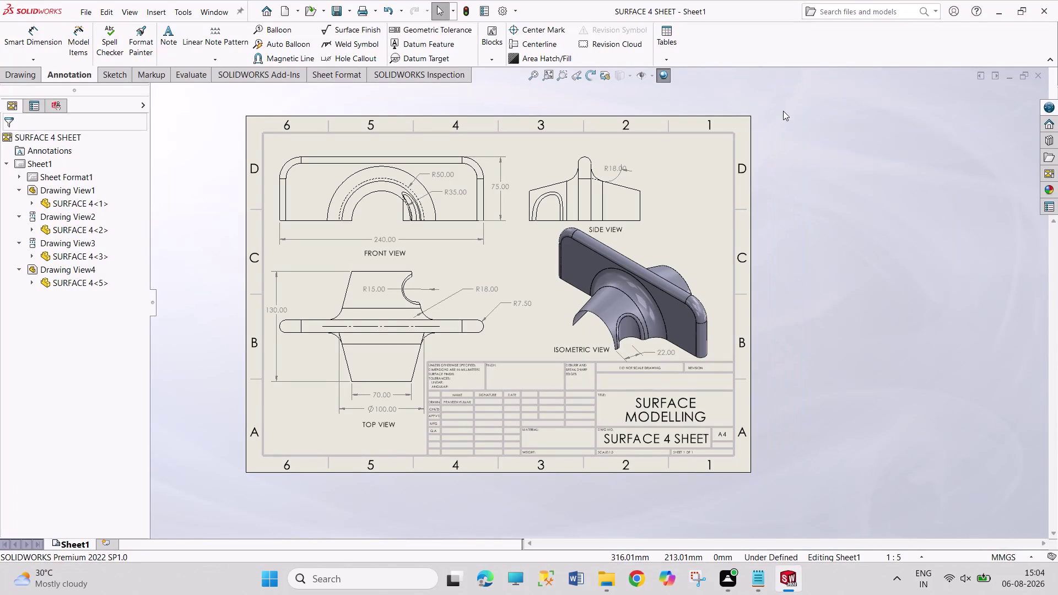
Drag repeatedly over the right-hand area of the sheet, then cancel with Escape.
drag(783, 111, 864, 456)
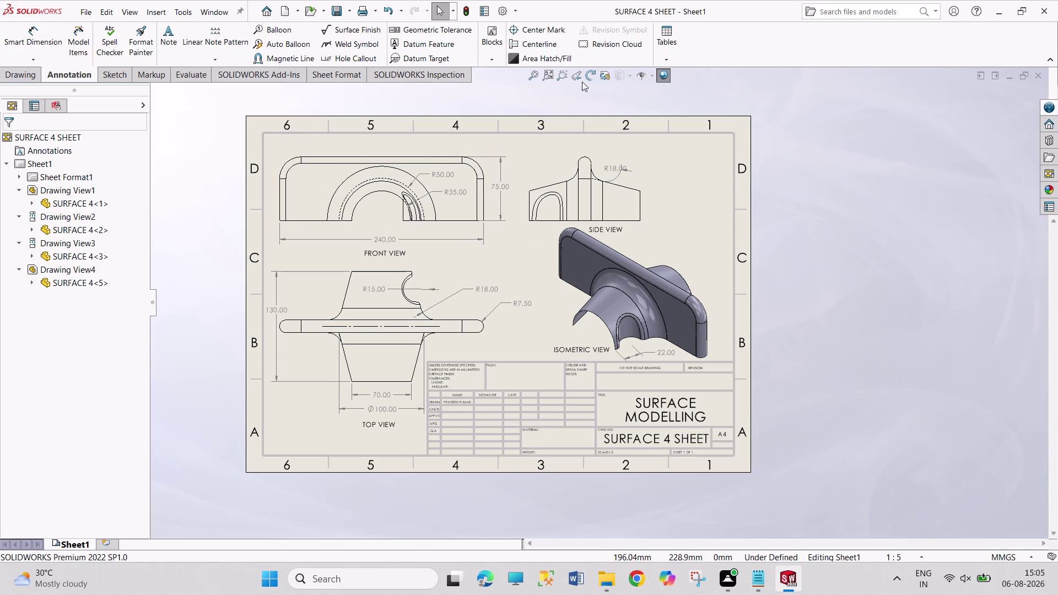
drag(769, 94, 767, 173)
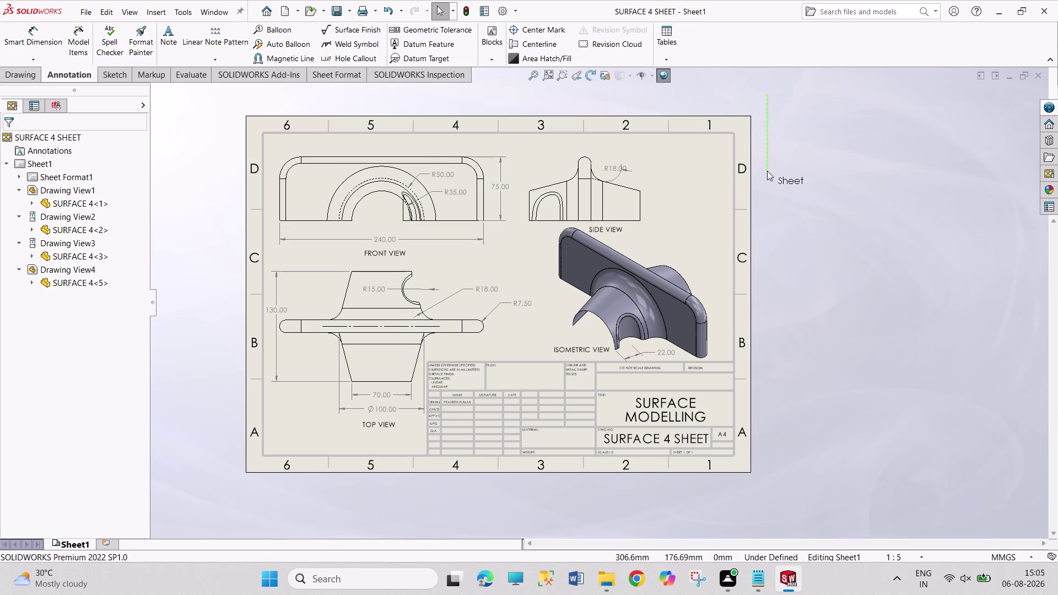
drag(767, 173, 767, 172)
drag(773, 77, 798, 177)
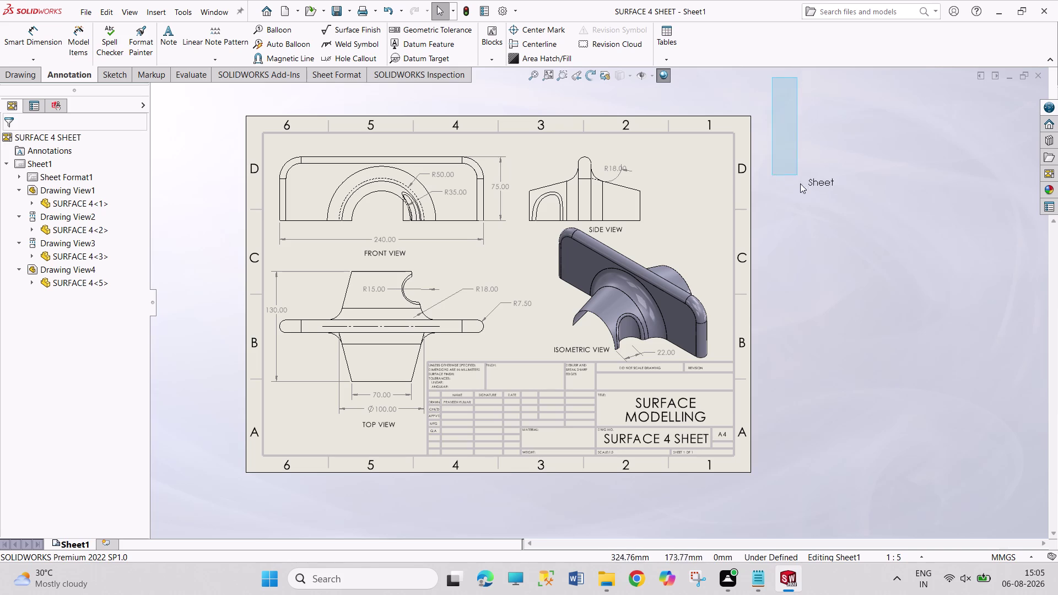
drag(798, 177, 805, 196)
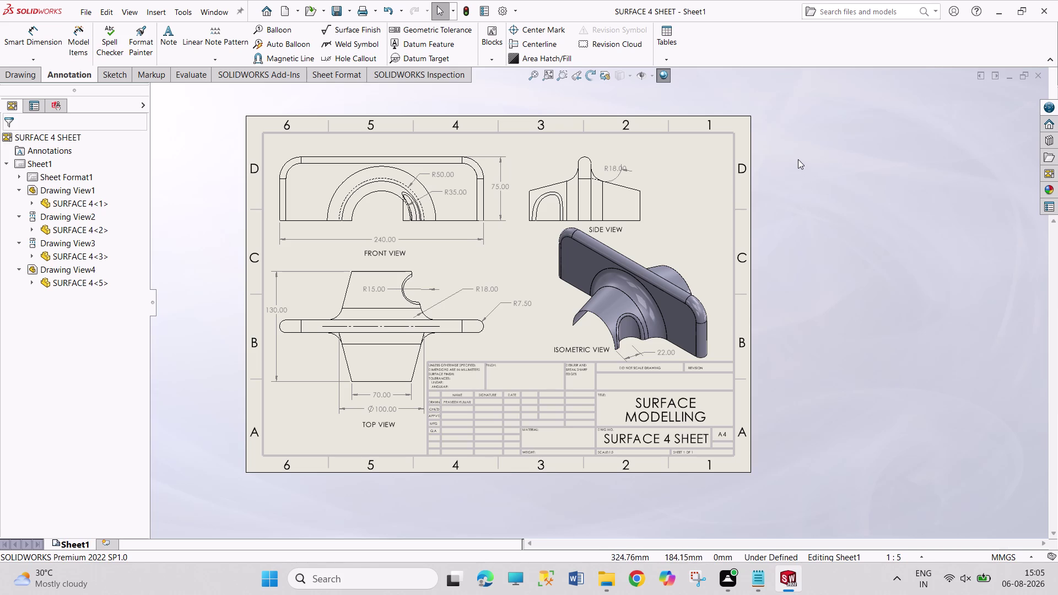
drag(798, 159, 826, 230)
drag(755, 94, 817, 433)
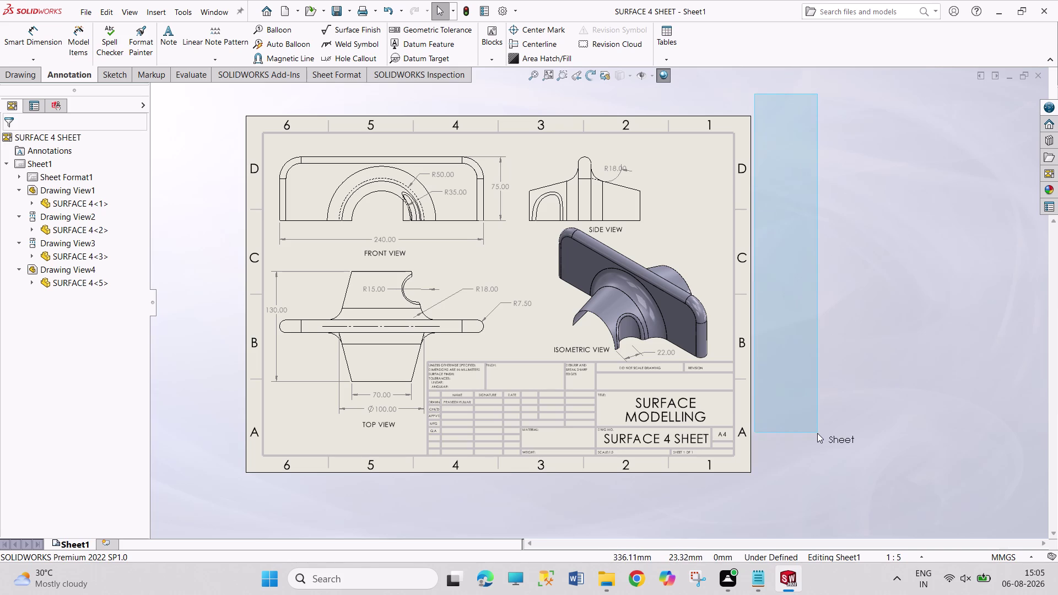
drag(817, 433, 808, 487)
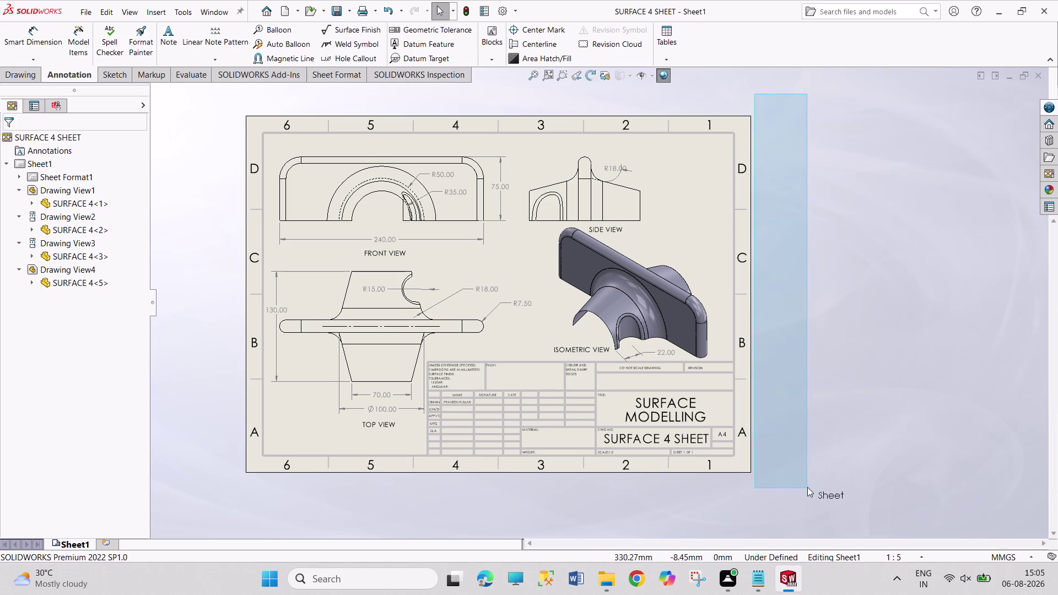
drag(807, 487, 778, 64)
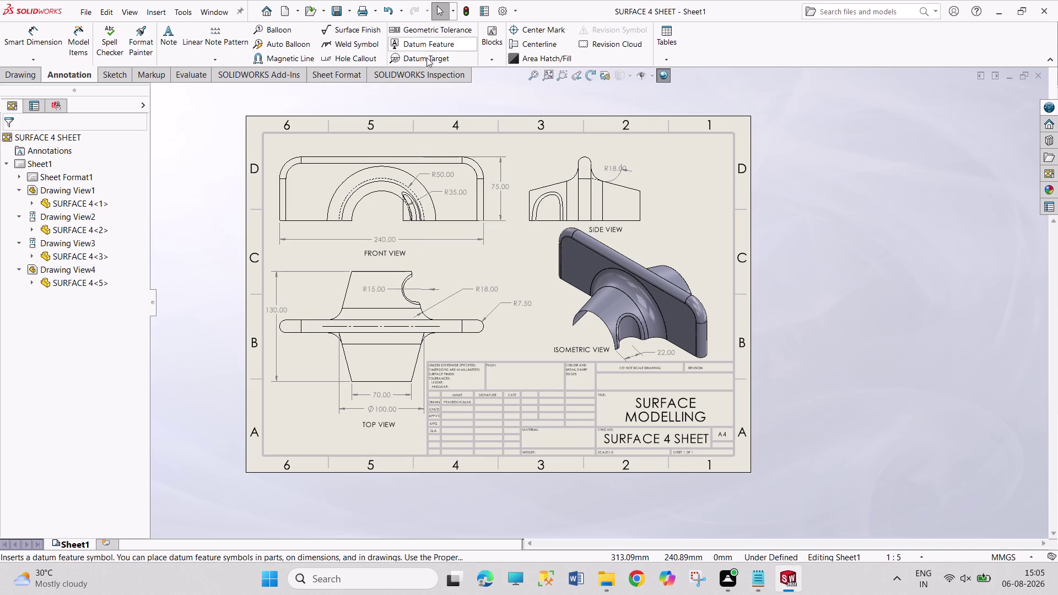
drag(761, 104, 762, 108)
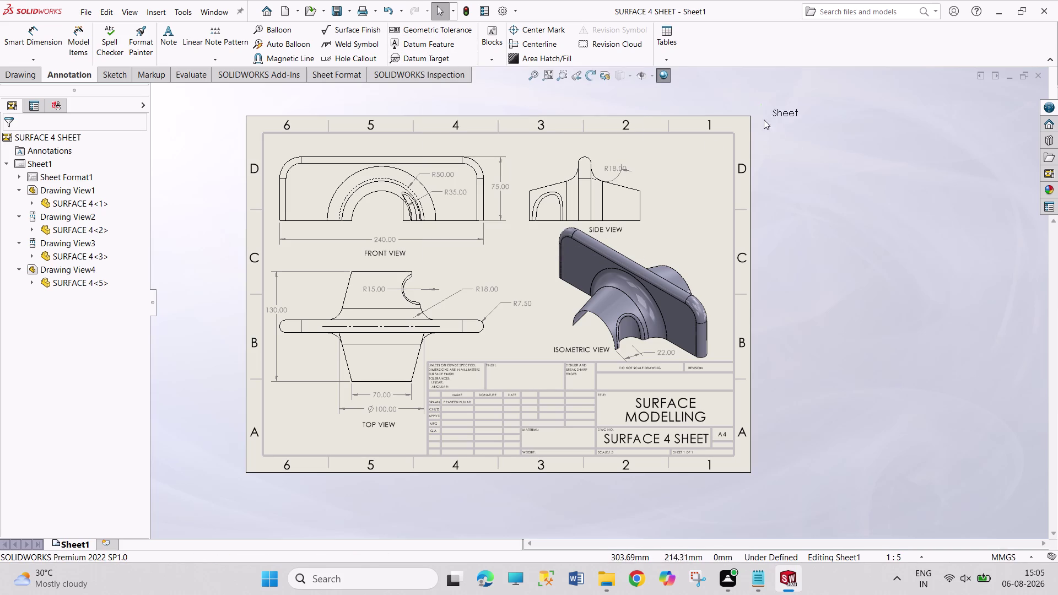
drag(762, 109, 826, 492)
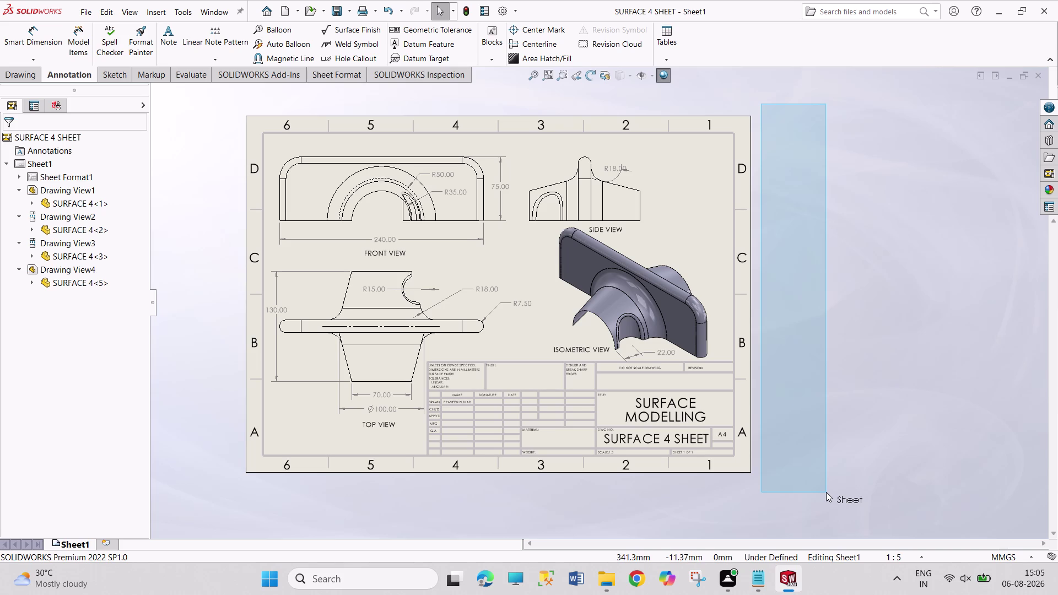
drag(826, 493, 826, 491)
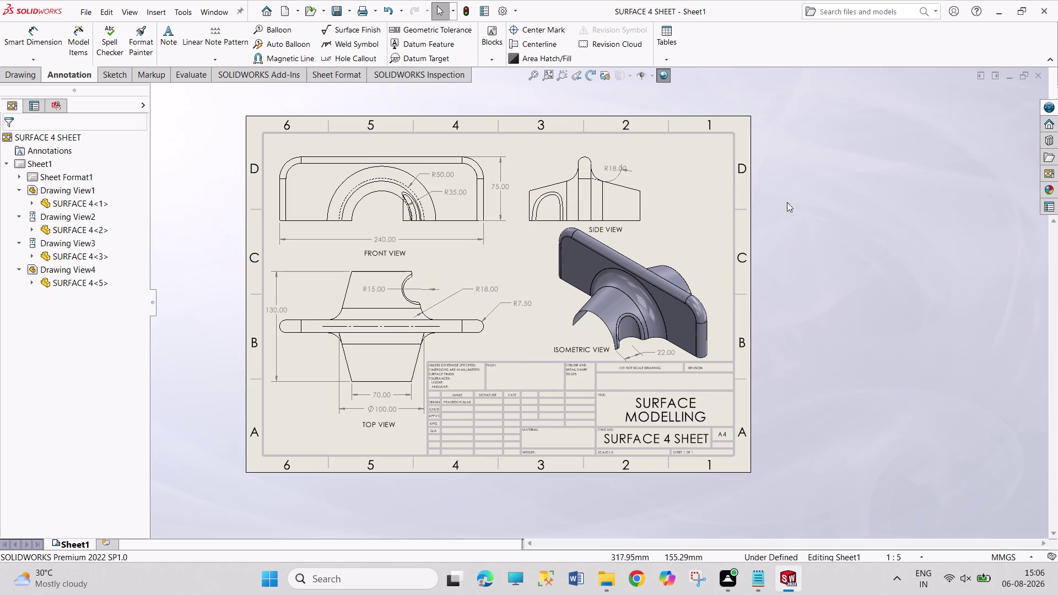
drag(774, 144, 855, 324)
right_drag(823, 200, 853, 290)
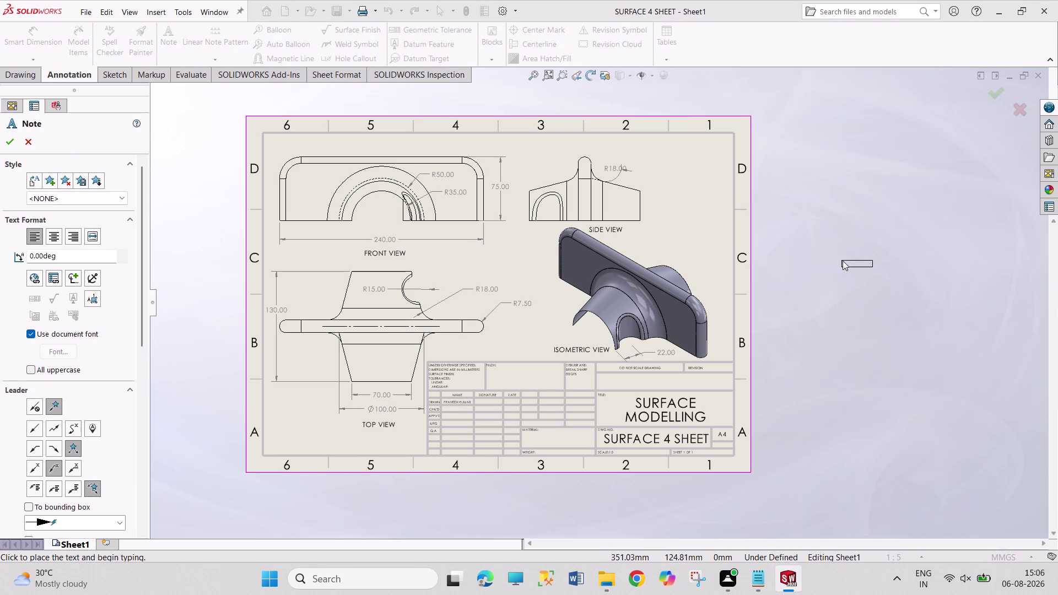
key(Escape)
key(Escape)
key(Escape)
key(Escape)
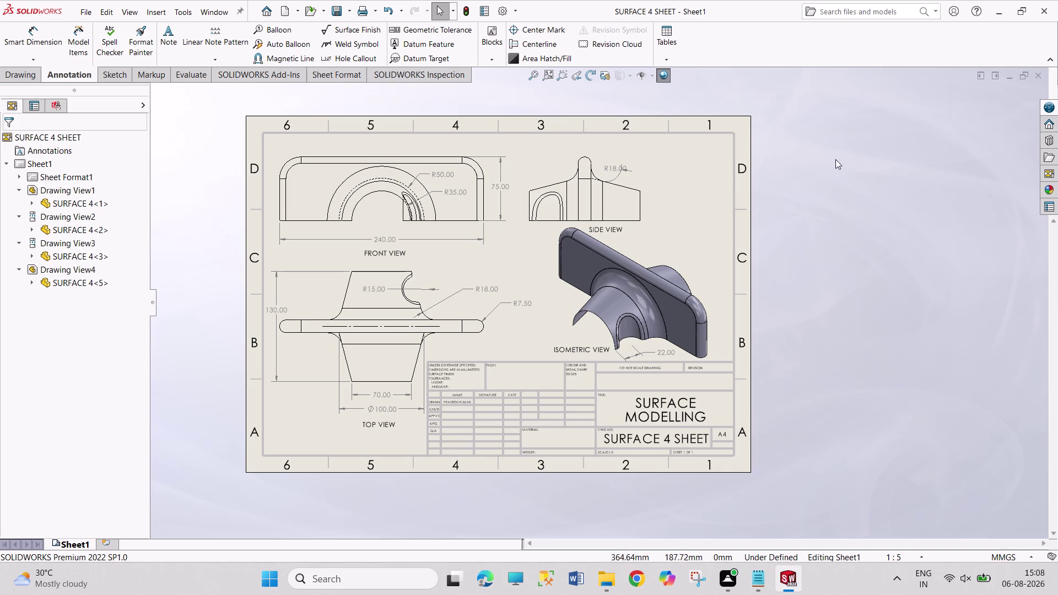
Make a series of drags across the right-centre region of the sheet.
drag(819, 127, 842, 239)
drag(830, 134, 847, 231)
drag(836, 186, 863, 270)
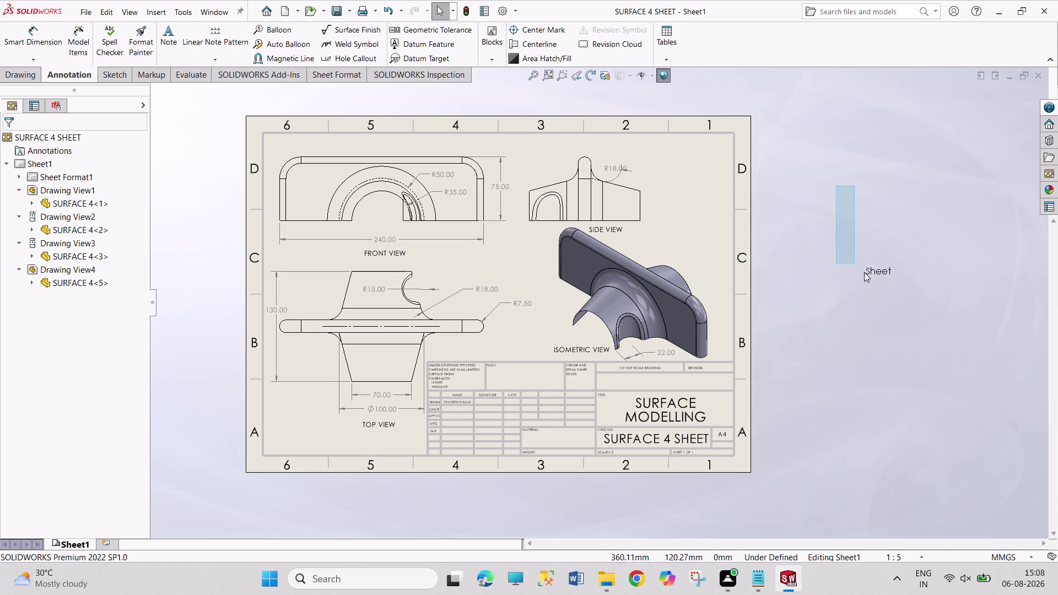
drag(863, 270, 862, 262)
drag(820, 208, 855, 263)
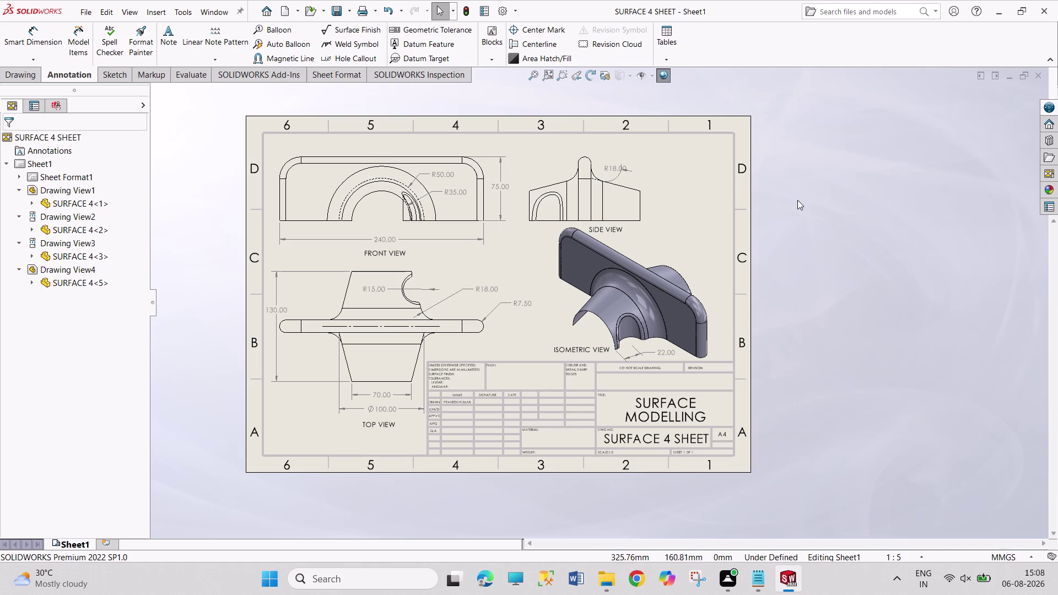
drag(800, 100, 844, 264)
drag(835, 233, 835, 271)
drag(835, 271, 835, 272)
drag(805, 191, 850, 255)
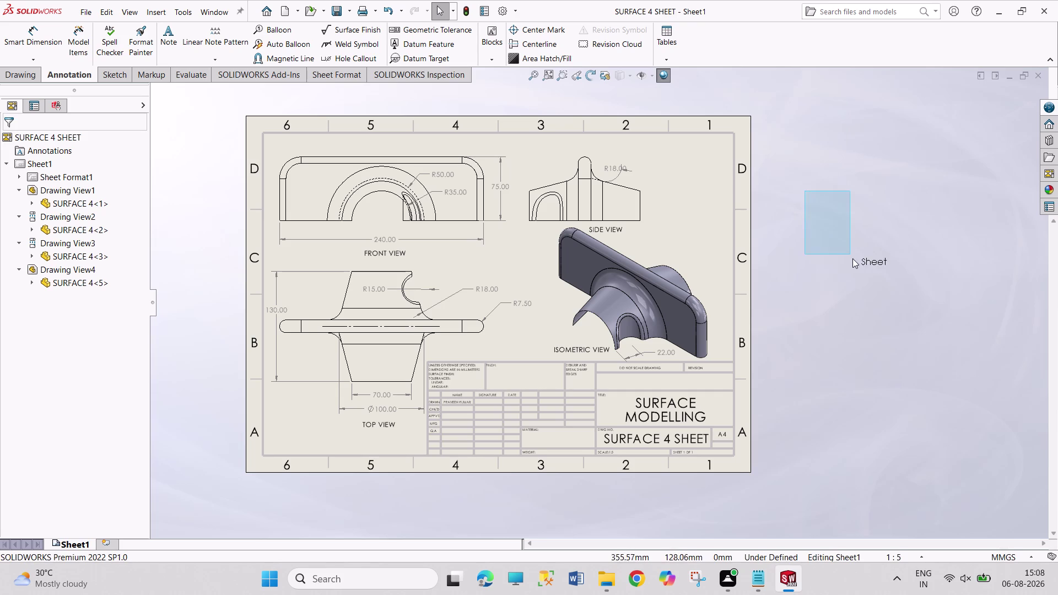
drag(850, 255, 851, 271)
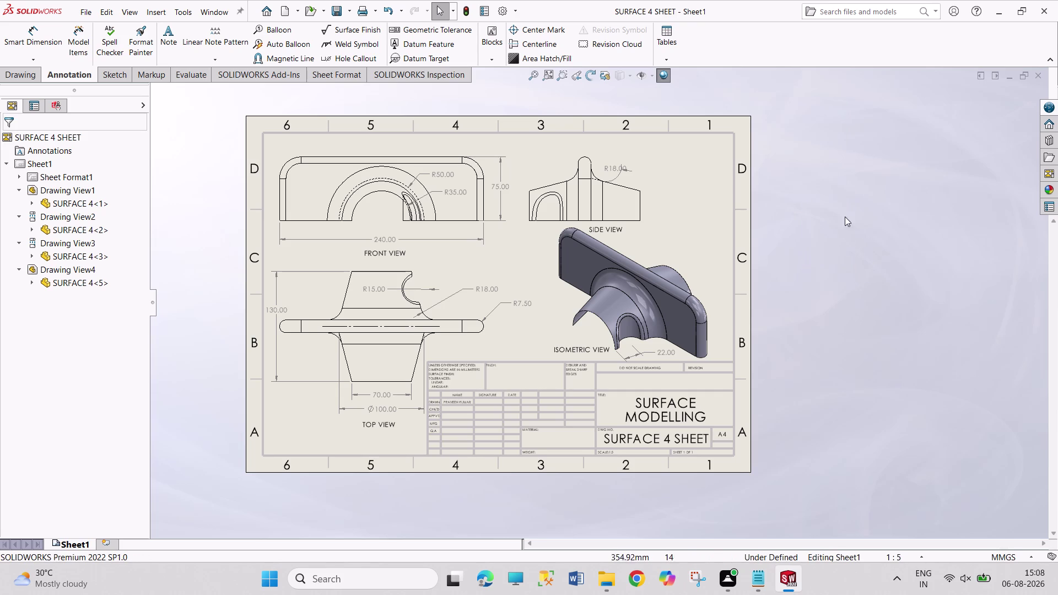
drag(845, 94, 898, 348)
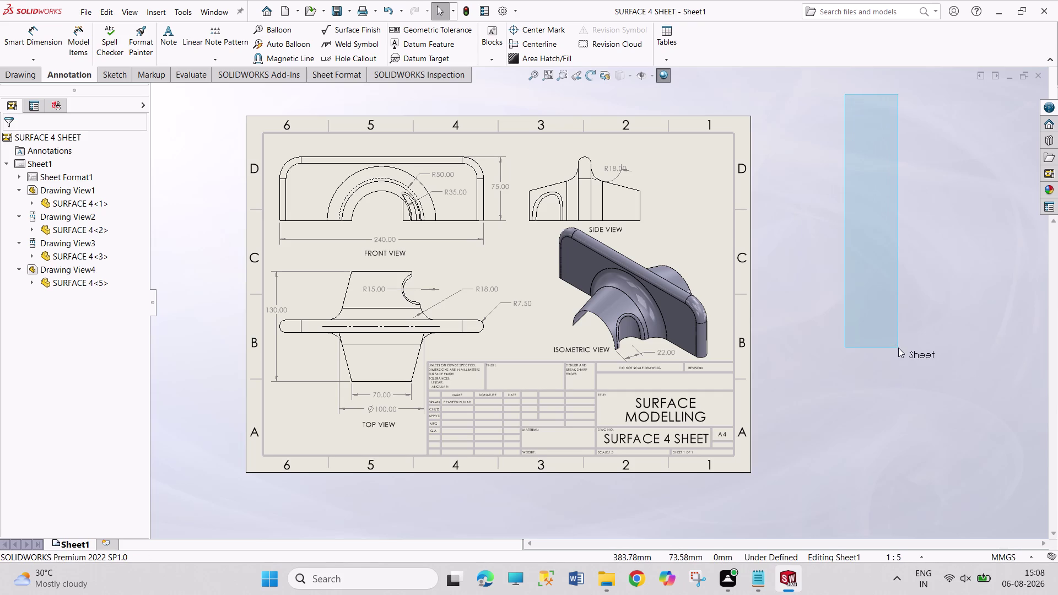
drag(898, 347, 898, 344)
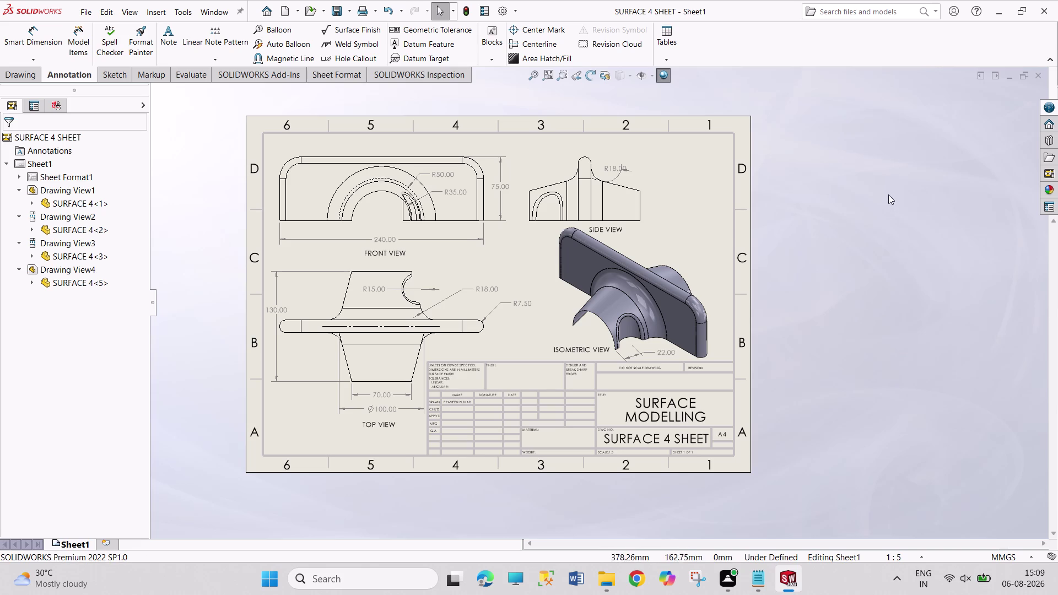
drag(817, 113, 799, 371)
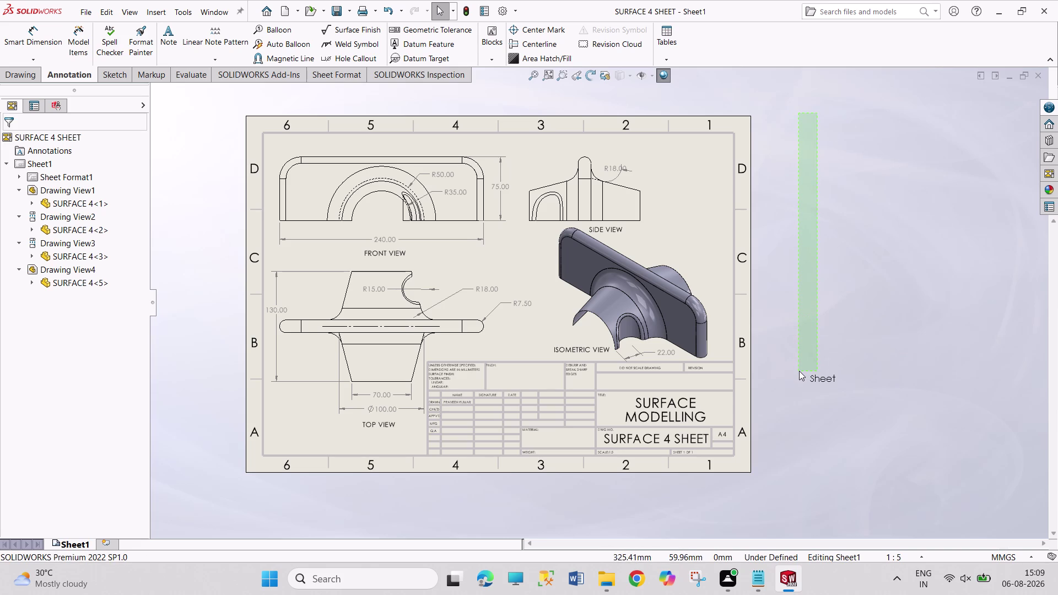
drag(799, 371, 837, 362)
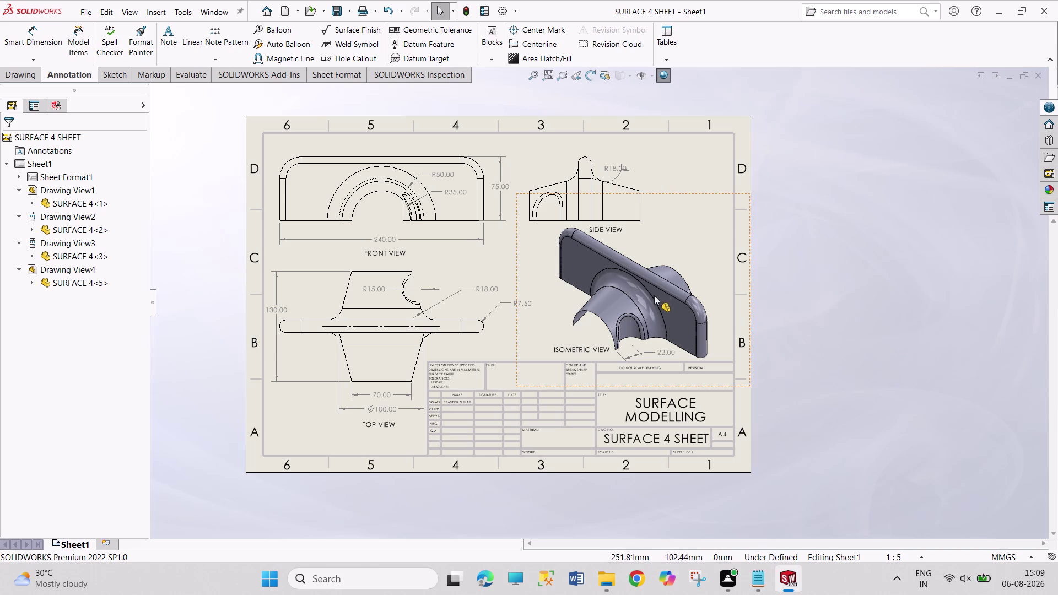
drag(776, 234, 866, 332)
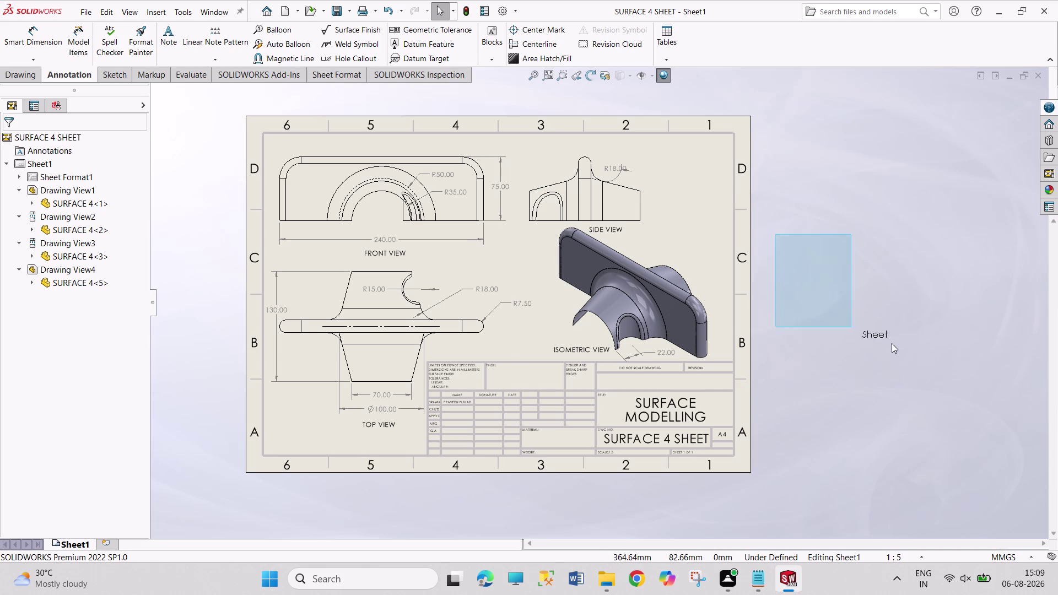
drag(866, 332, 924, 361)
drag(795, 238, 938, 385)
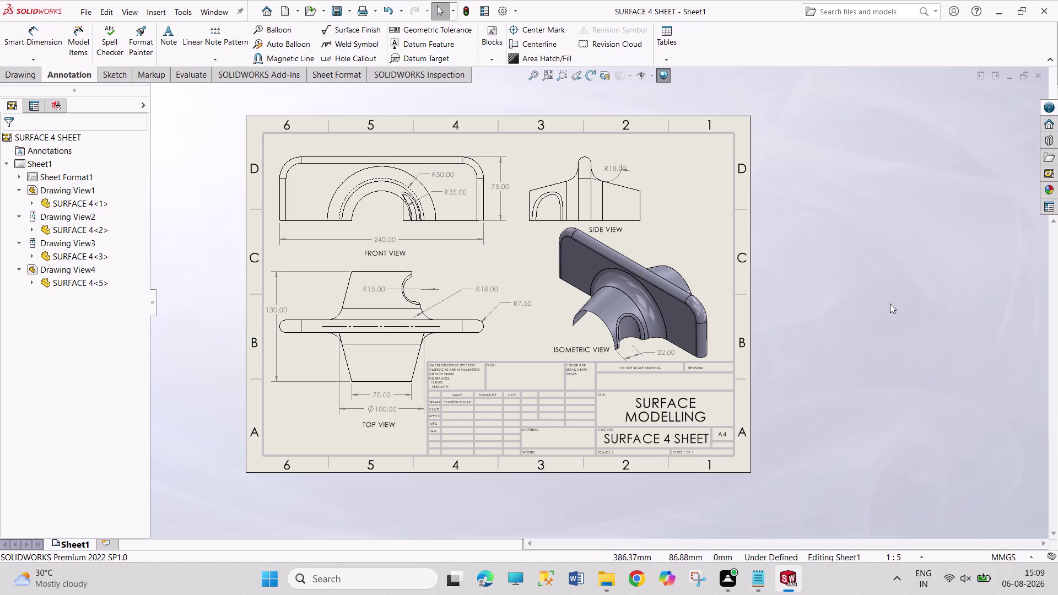
drag(879, 283, 960, 388)
drag(919, 315, 941, 368)
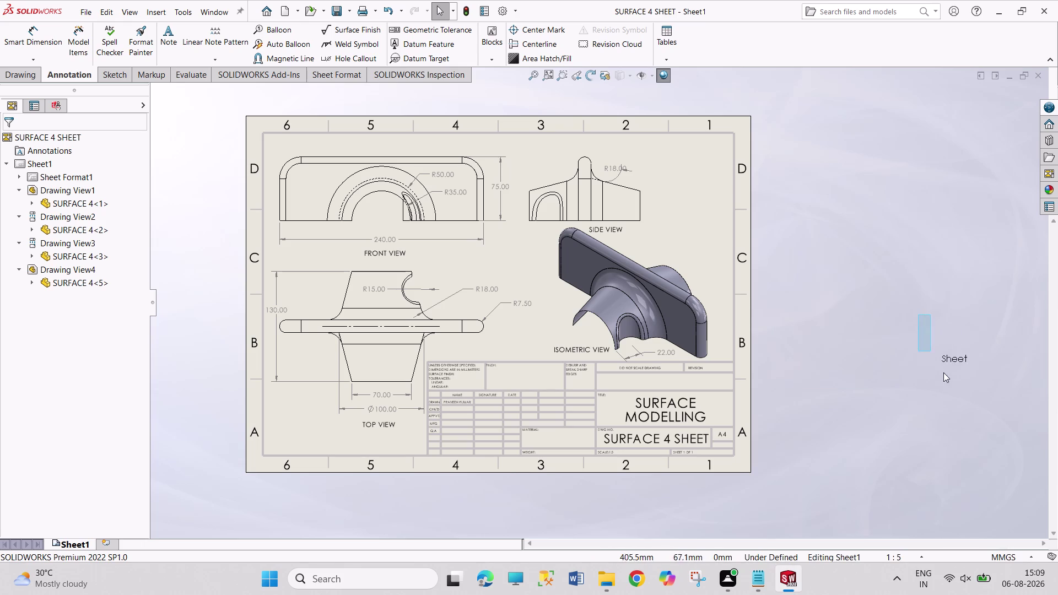
drag(941, 368, 974, 409)
drag(921, 302, 968, 412)
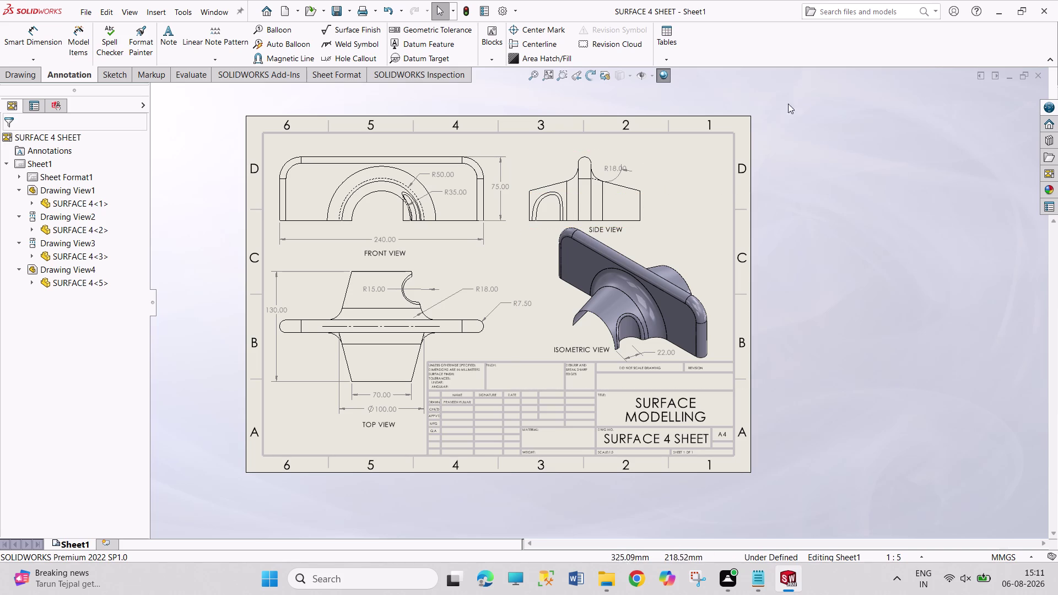
Drag again across the lower right portion of the sheet.
drag(767, 99, 867, 490)
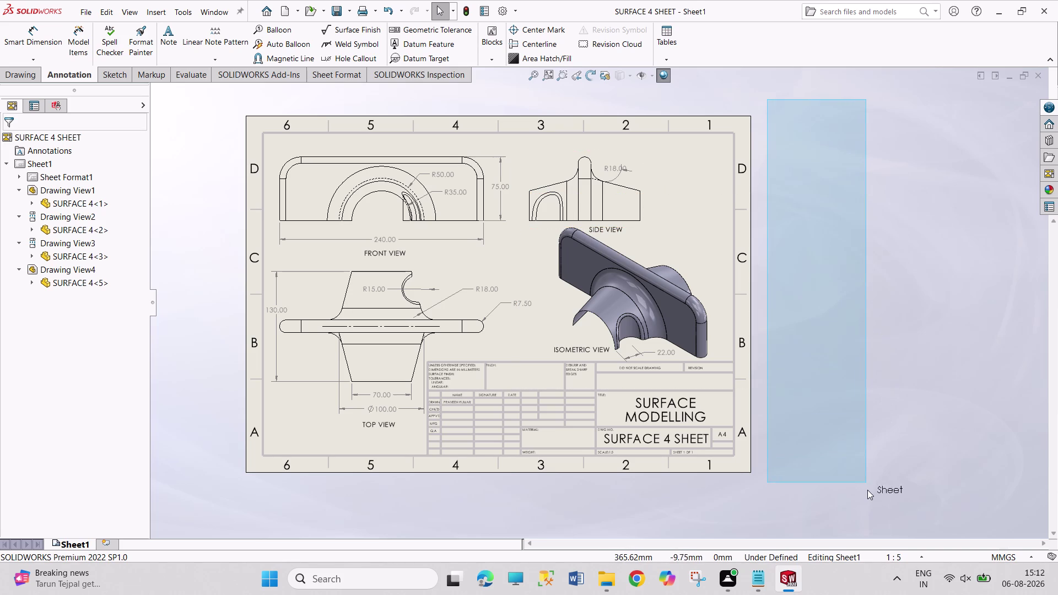
drag(867, 489, 868, 489)
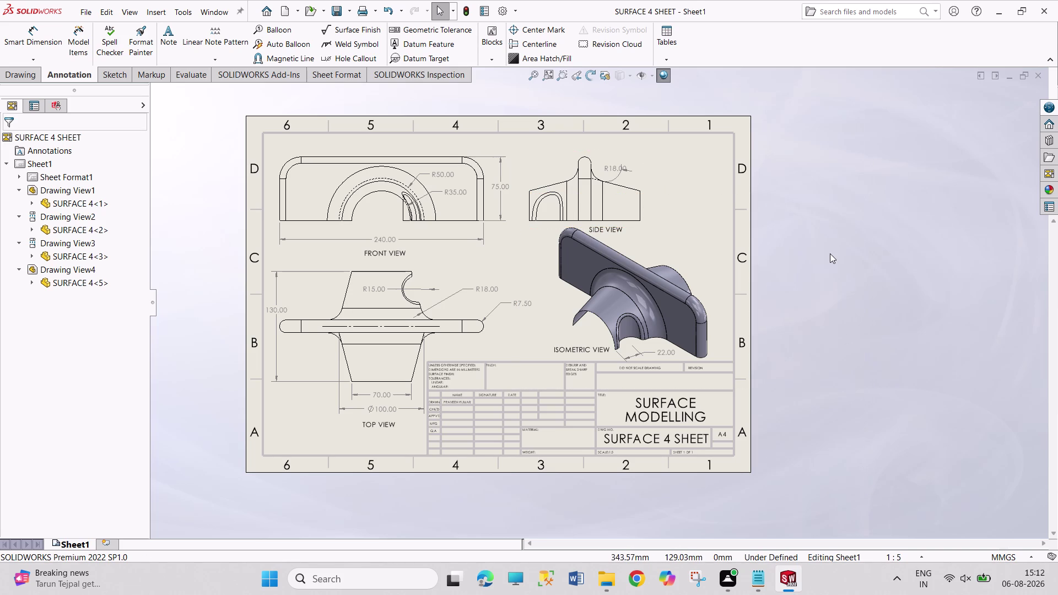
drag(759, 90, 780, 149)
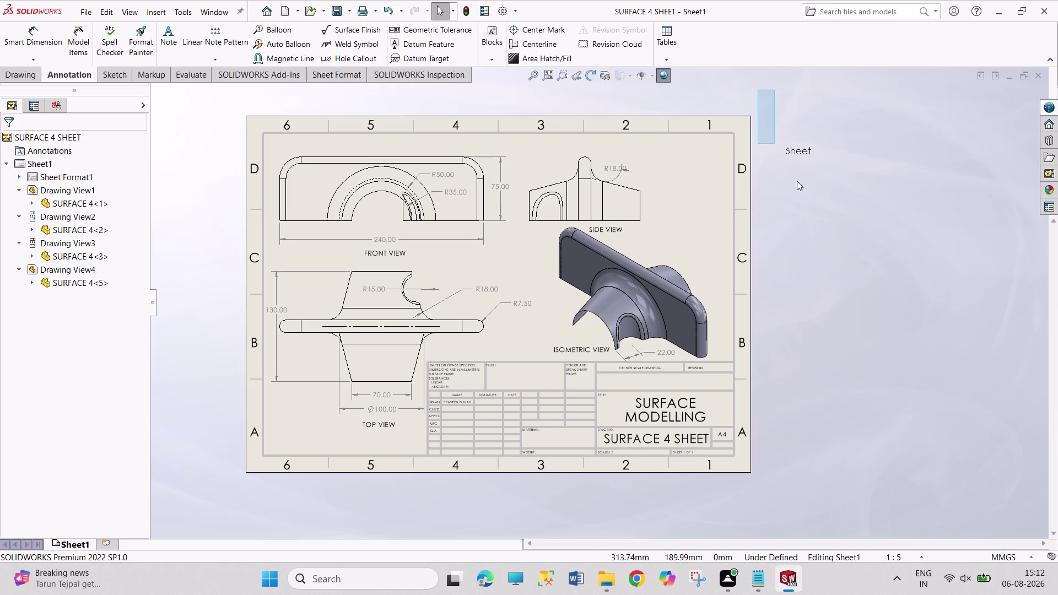
drag(779, 150, 899, 515)
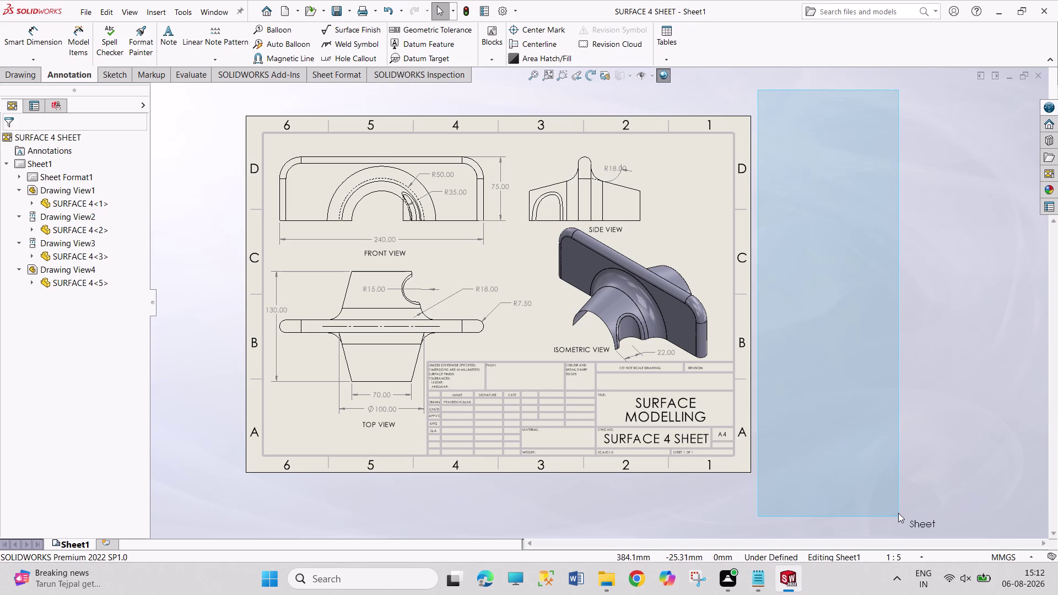
drag(899, 515, 901, 520)
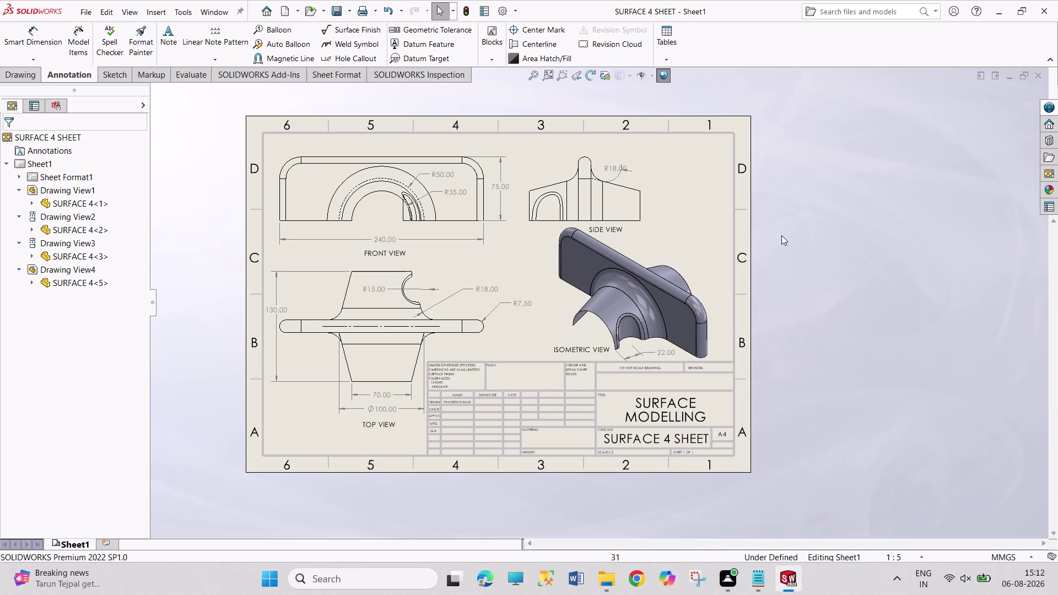
drag(761, 211, 775, 295)
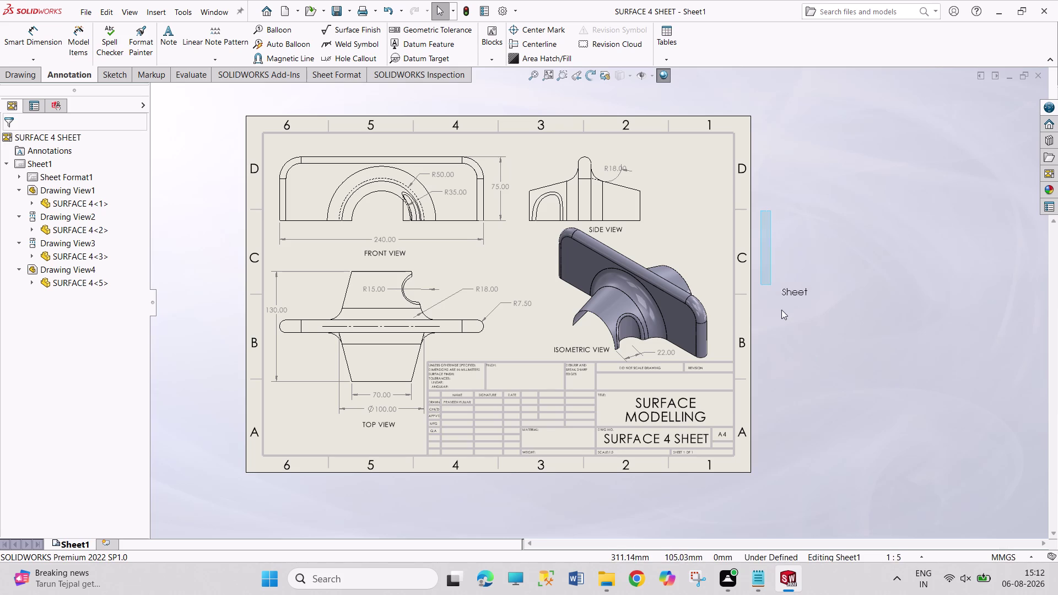
drag(775, 294, 836, 379)
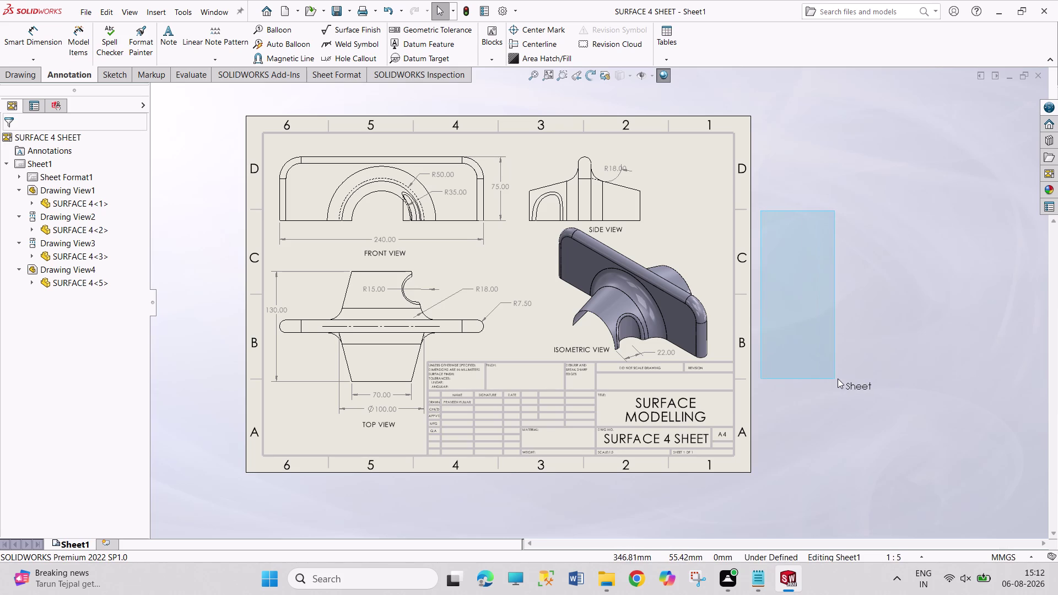
drag(836, 379, 838, 378)
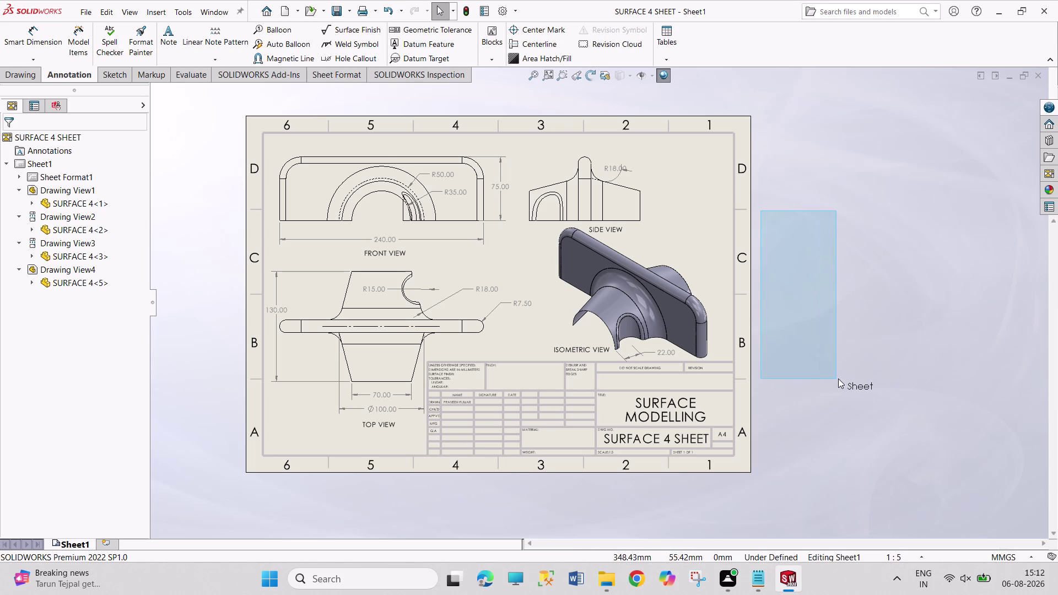
drag(838, 379, 890, 379)
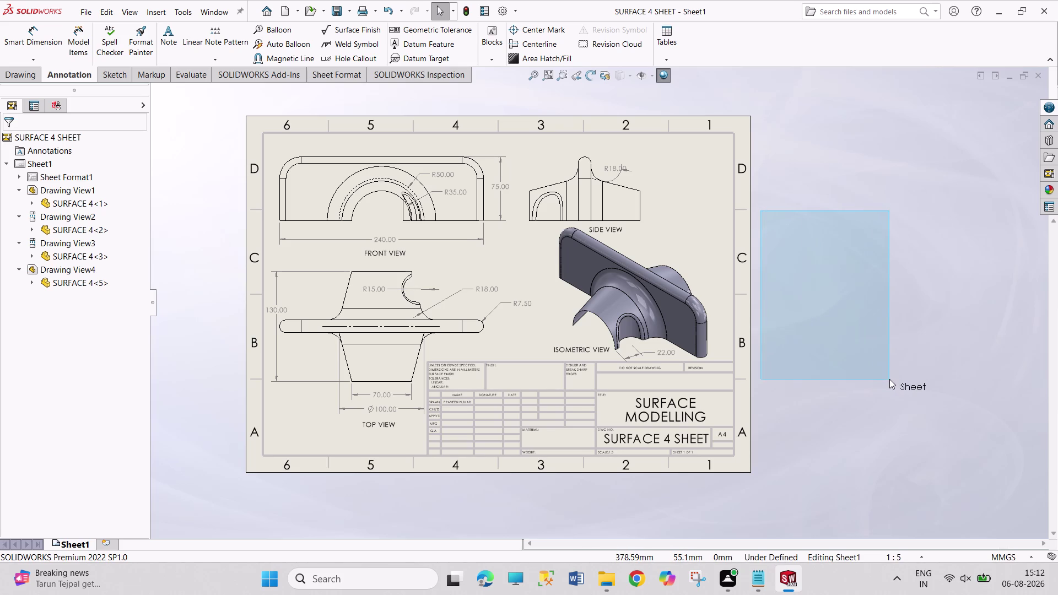
drag(889, 379, 890, 379)
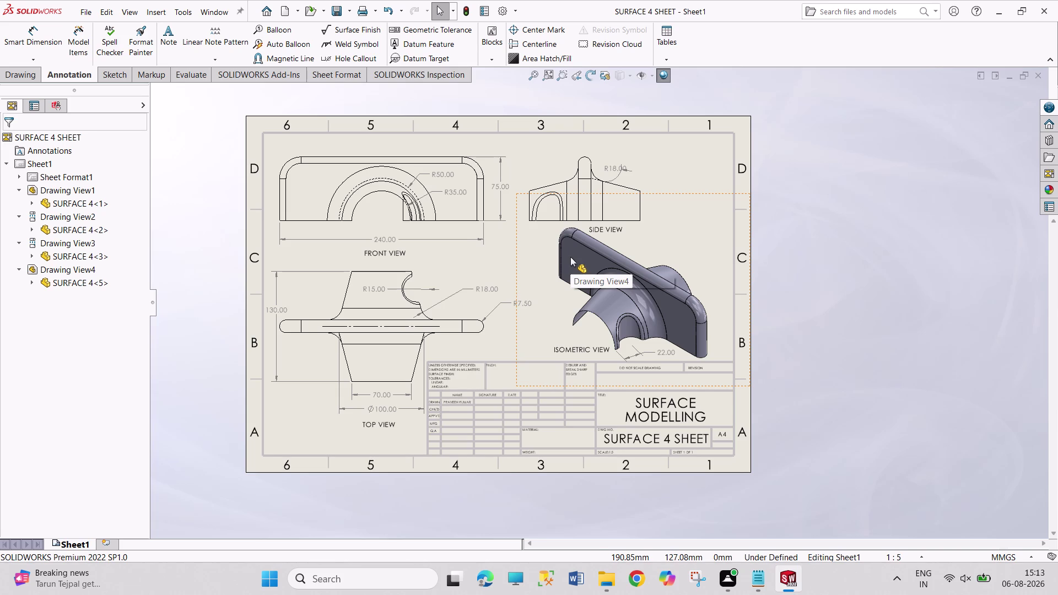
drag(852, 253, 913, 401)
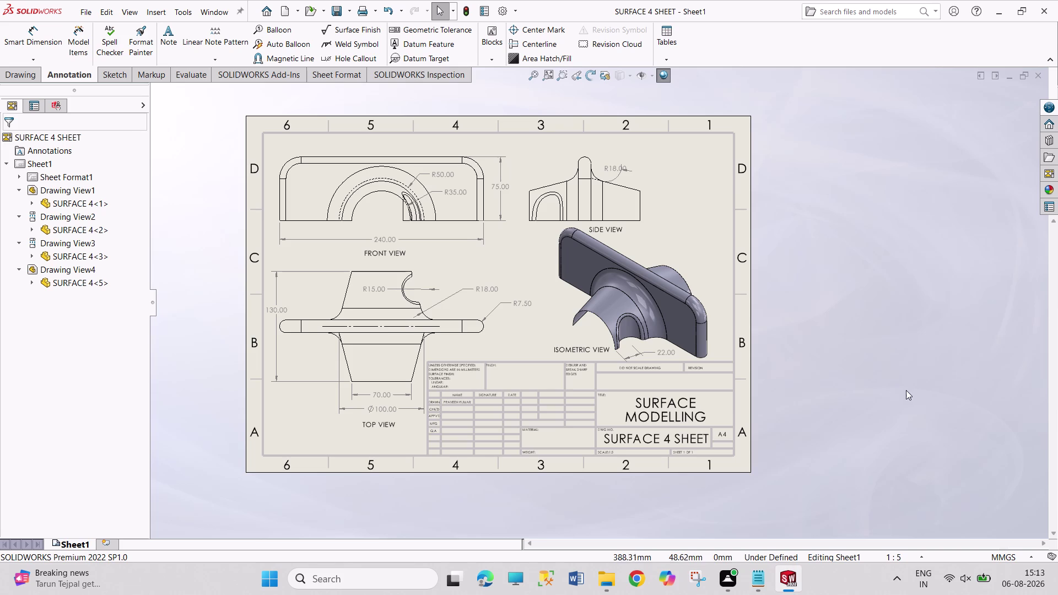
Review the sheet scale and unit lists, keeping millimetres unchanged.
click(917, 557)
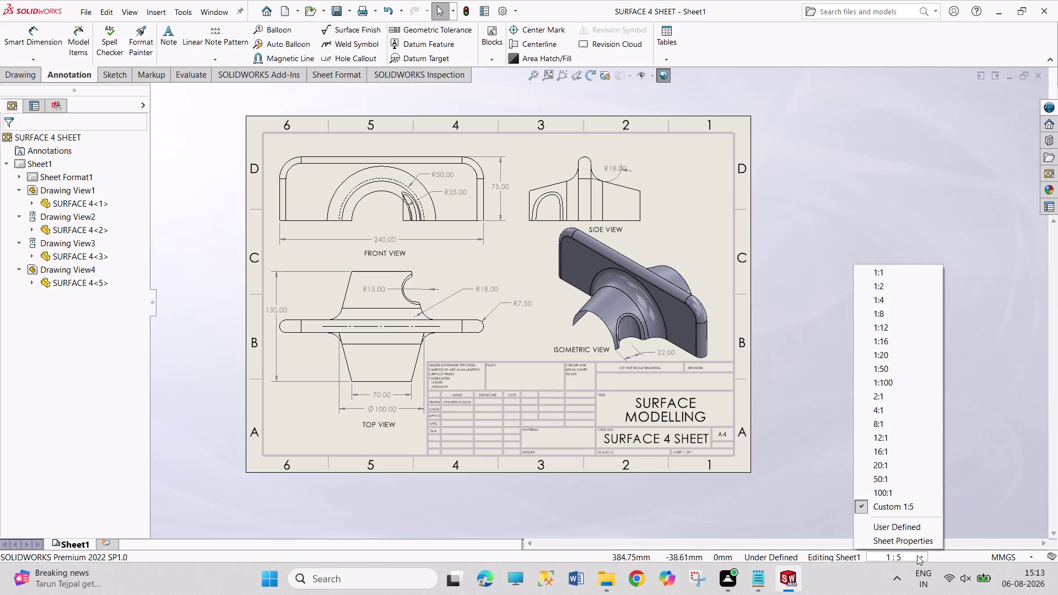
click(949, 502)
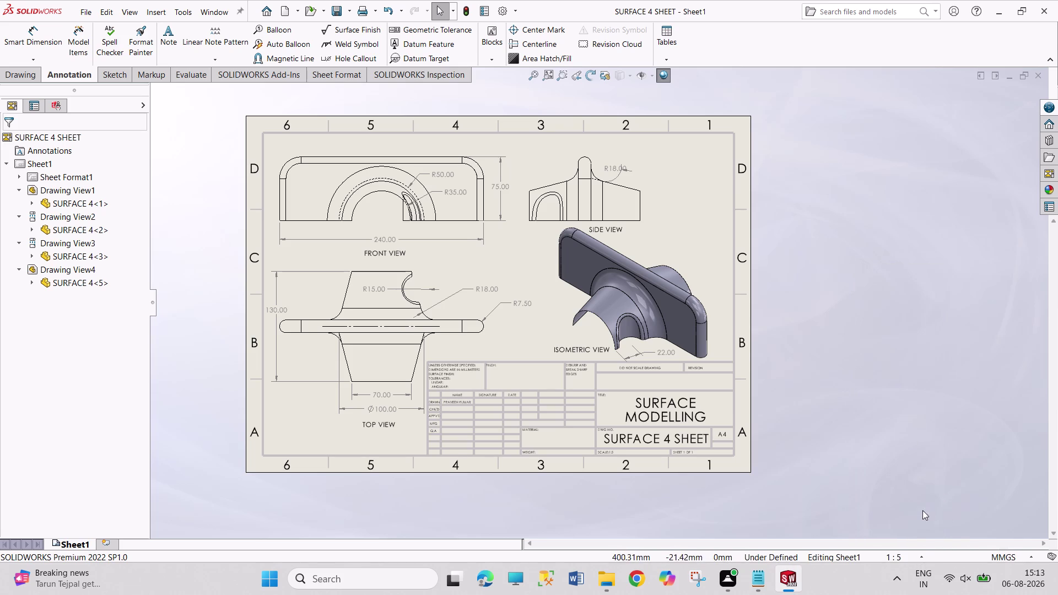
click(851, 557)
click(1024, 560)
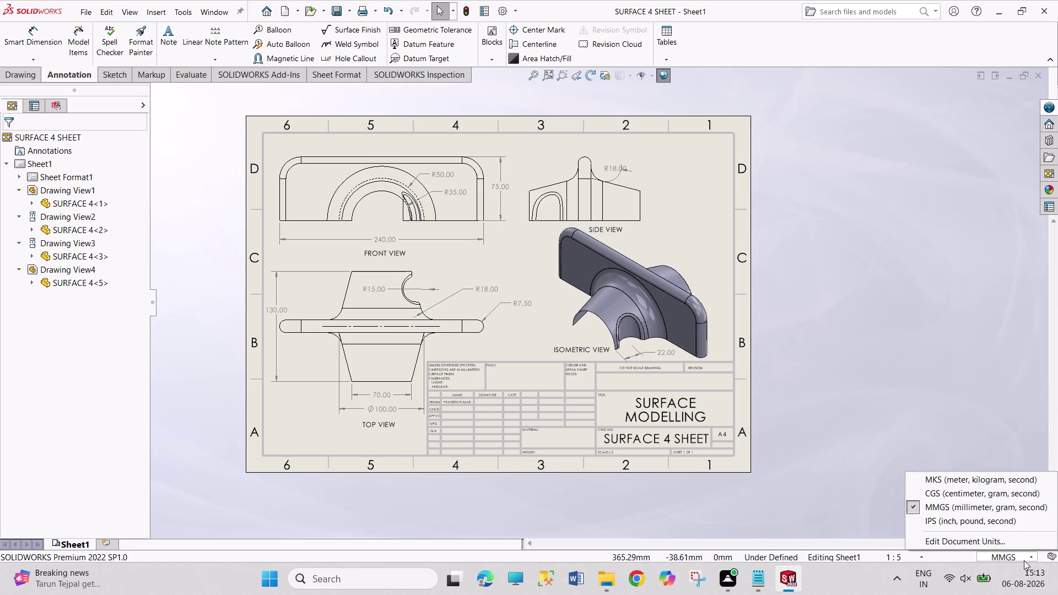
click(976, 419)
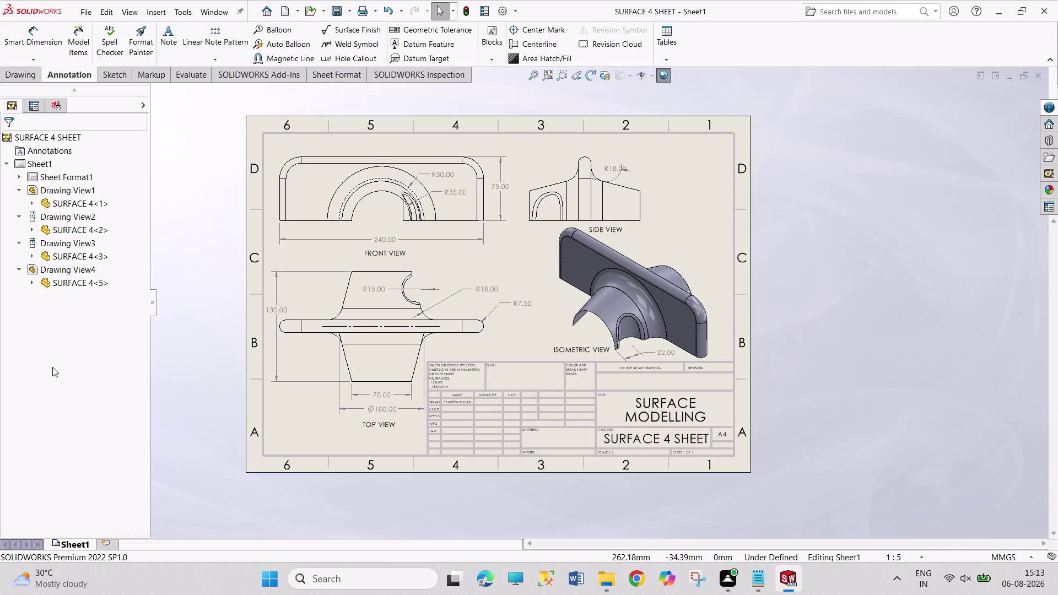
Start a markup session and draw a freehand red stroke near the sheet centre.
click(131, 75)
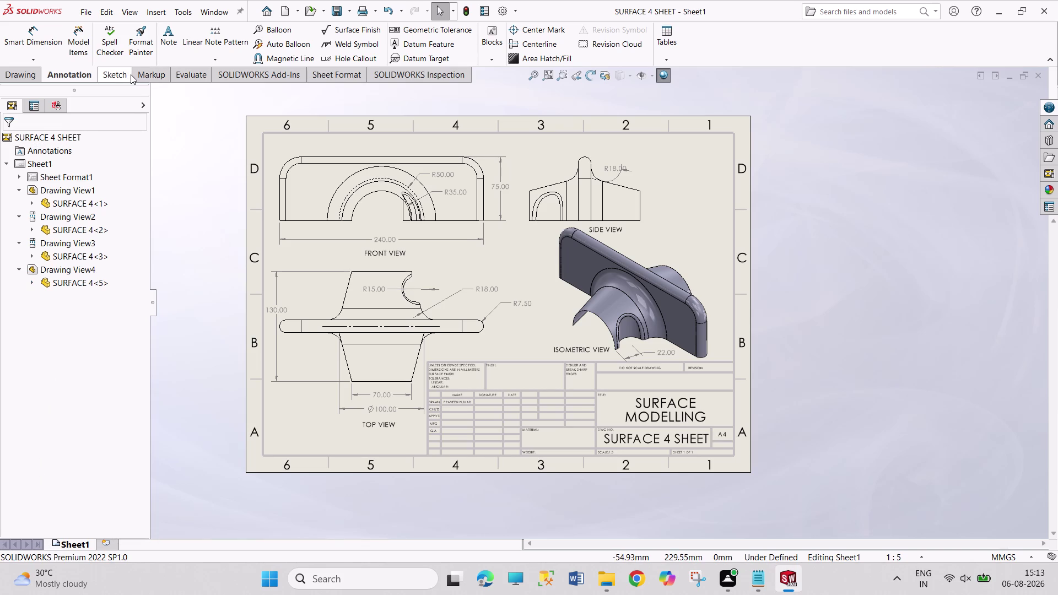
click(143, 76)
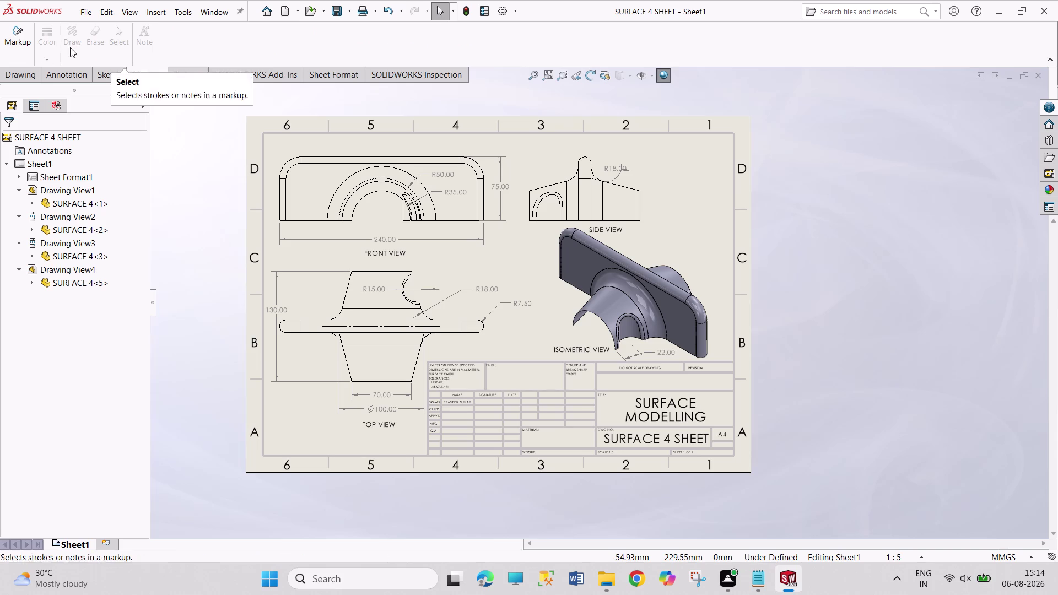
click(4, 28)
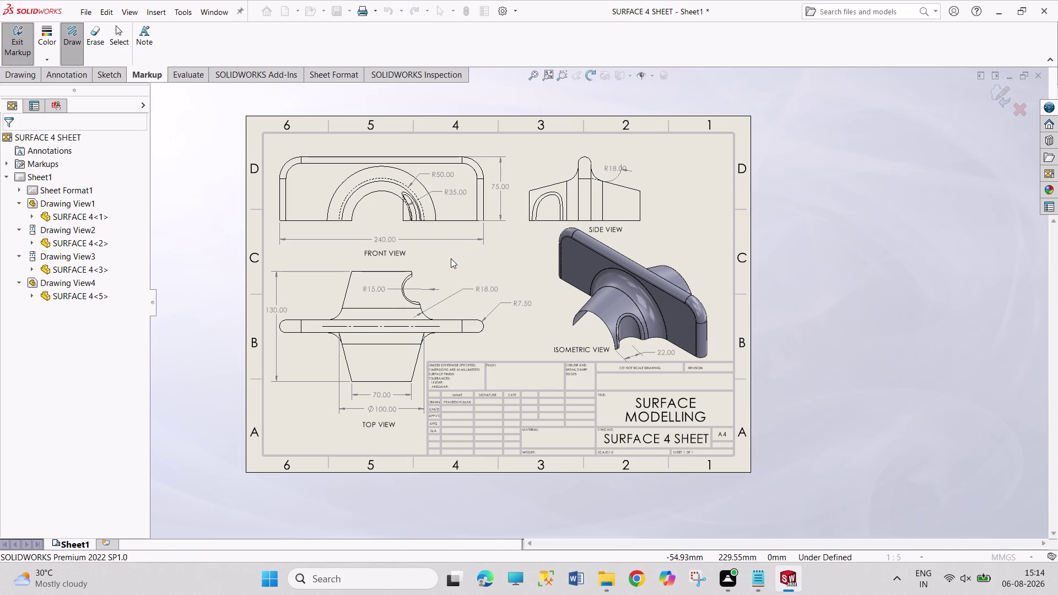
drag(448, 258, 465, 265)
drag(466, 264, 474, 274)
drag(470, 255, 469, 250)
drag(469, 250, 479, 255)
drag(481, 259, 472, 259)
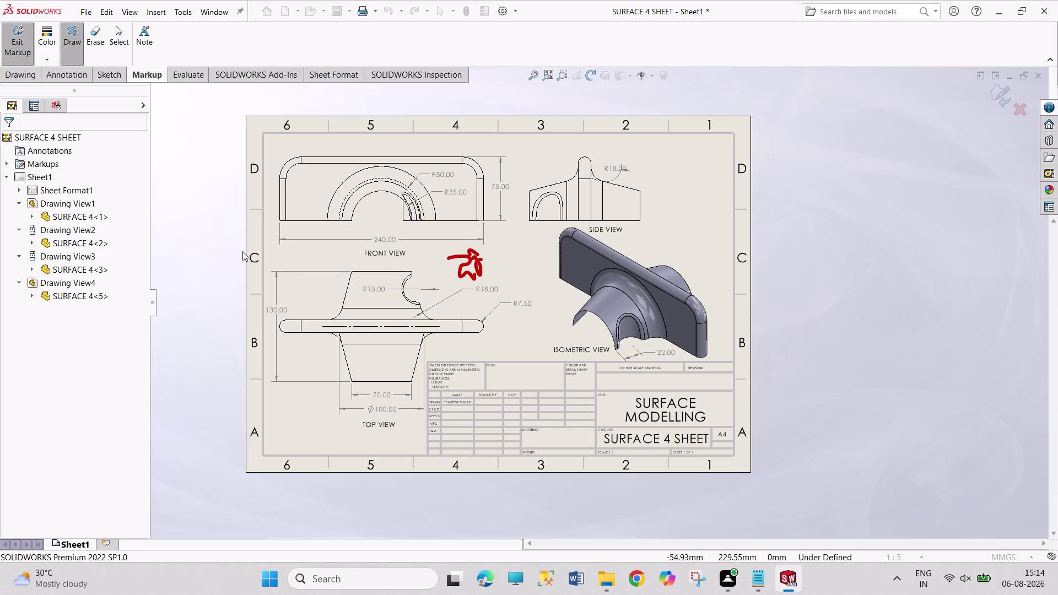
Exit markup choosing Discard Changes, leaving the sheet unmarked.
key(Escape)
key(Escape)
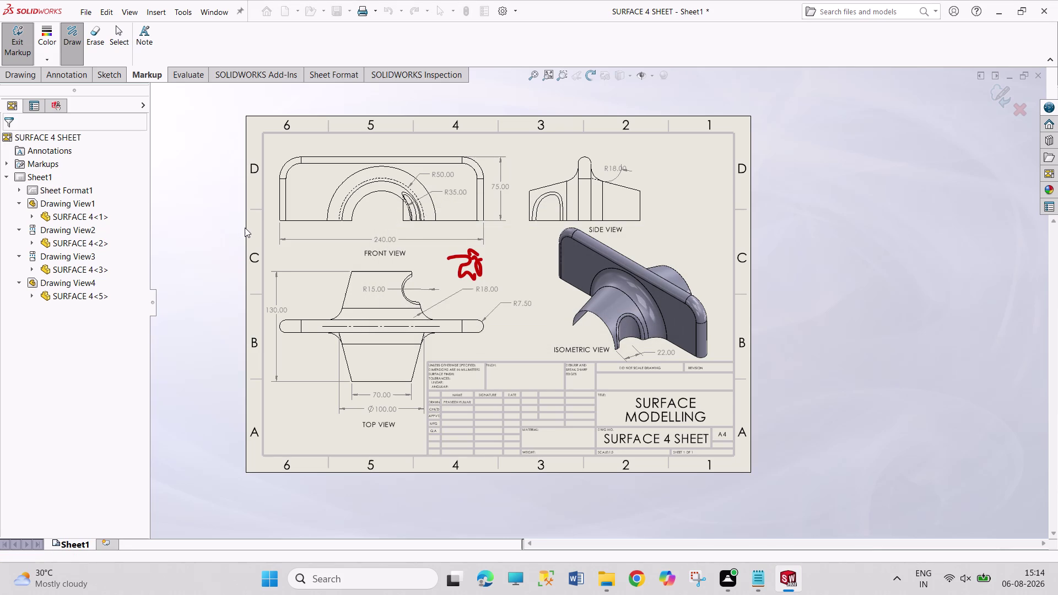
key(ctrl+z)
key(ctrl+z)
key(Escape)
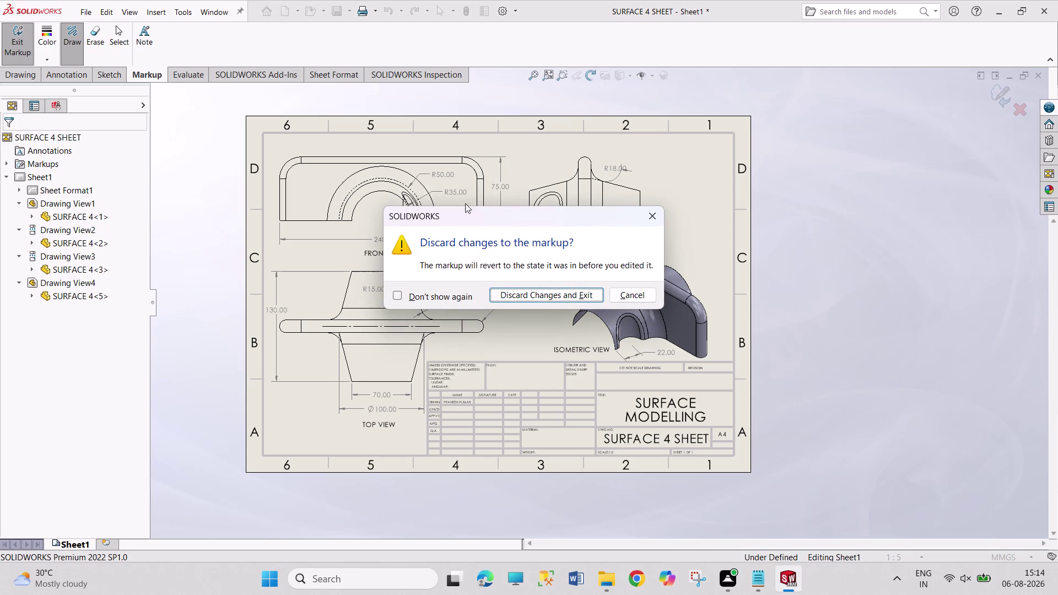
click(575, 295)
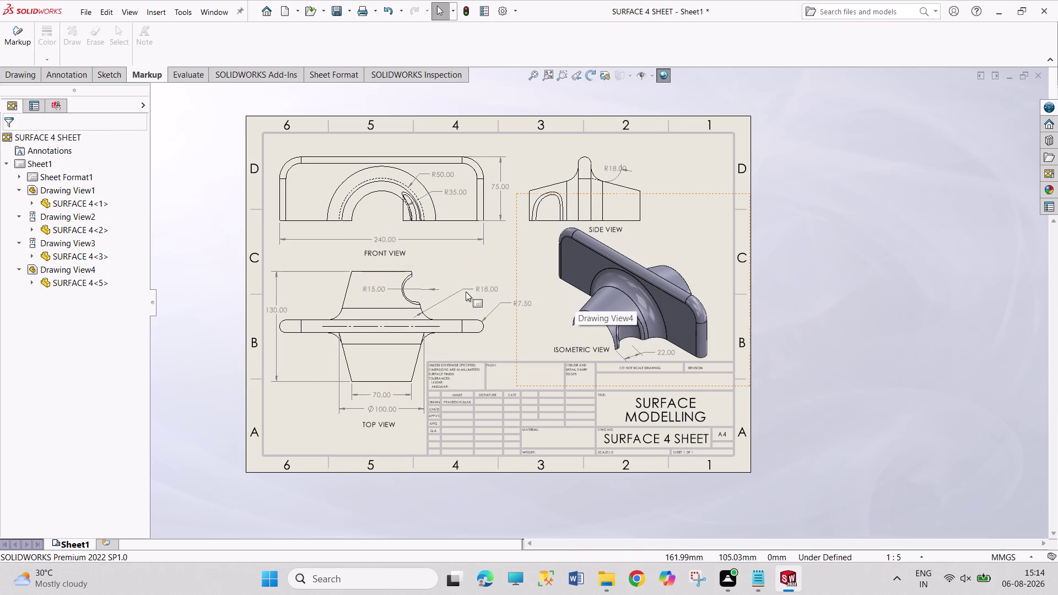
click(197, 75)
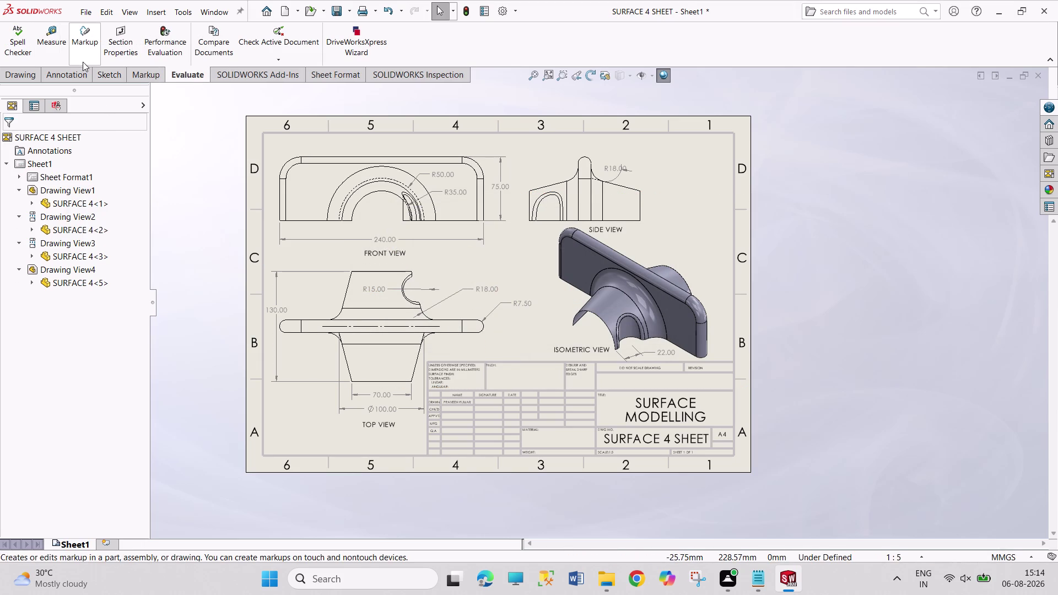
Run the Spell Checker over all 16 notes and dimensions, then answer Yes to close it.
click(20, 44)
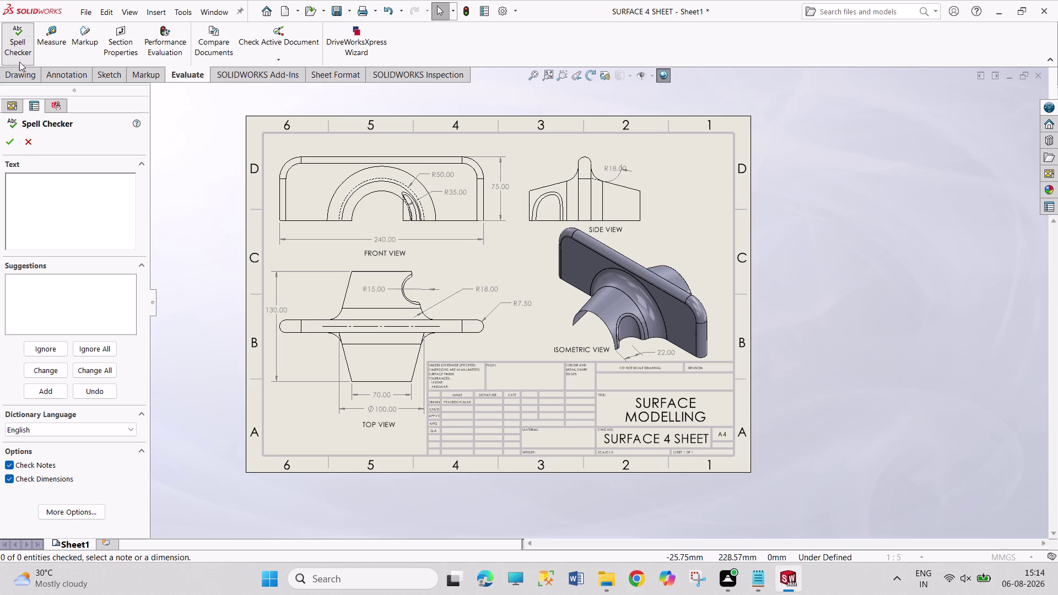
triple_click(31, 188)
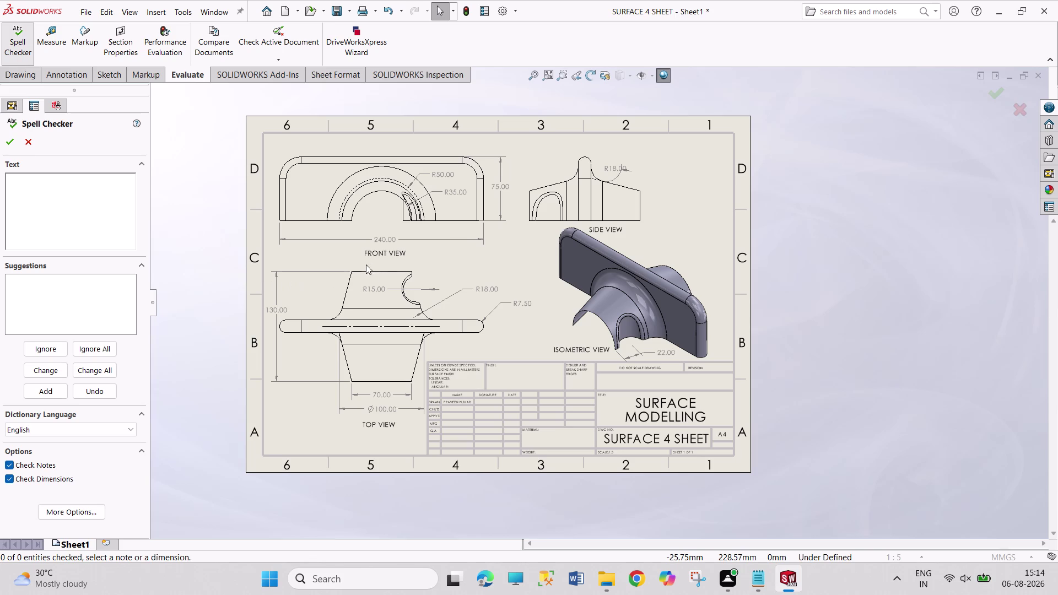
click(367, 256)
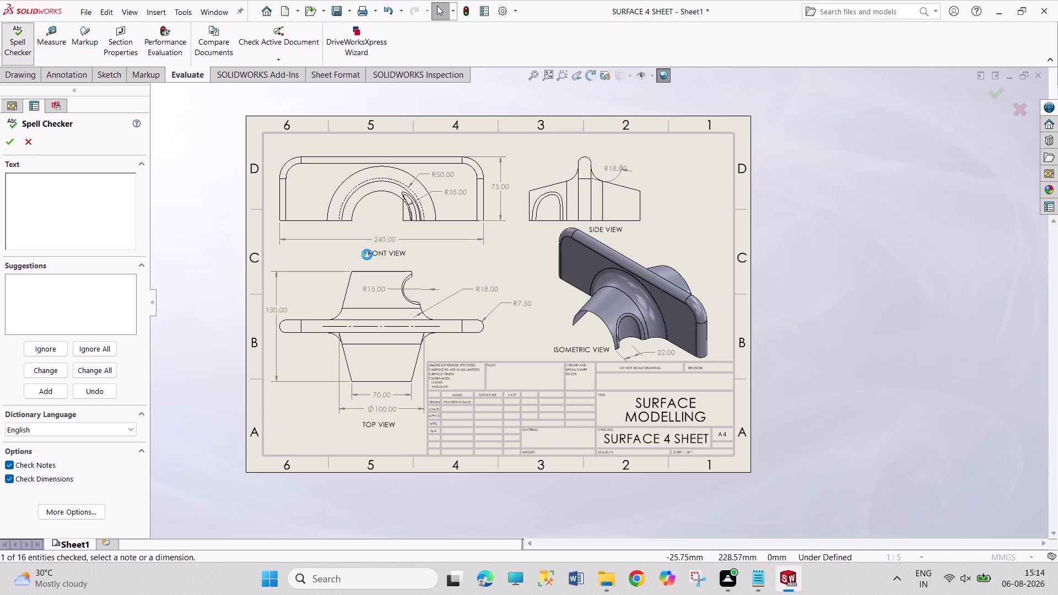
click(33, 142)
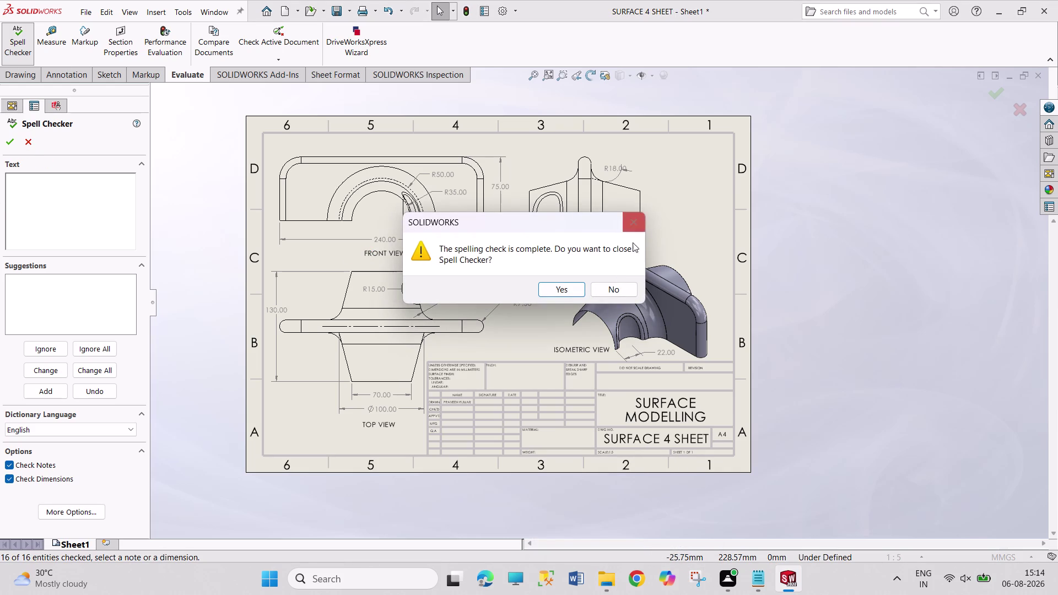
click(565, 292)
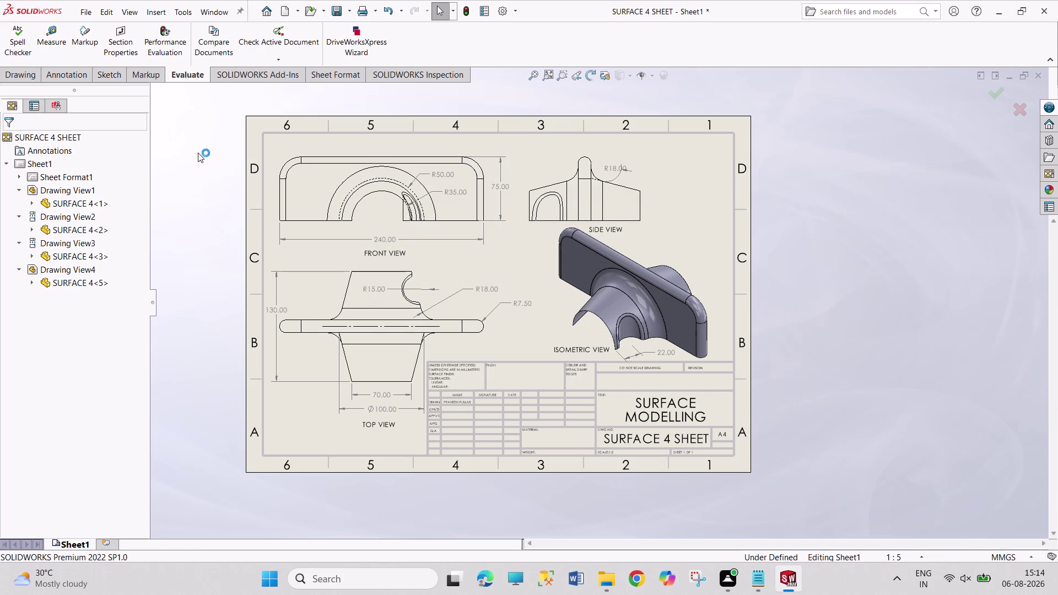
drag(198, 153, 211, 213)
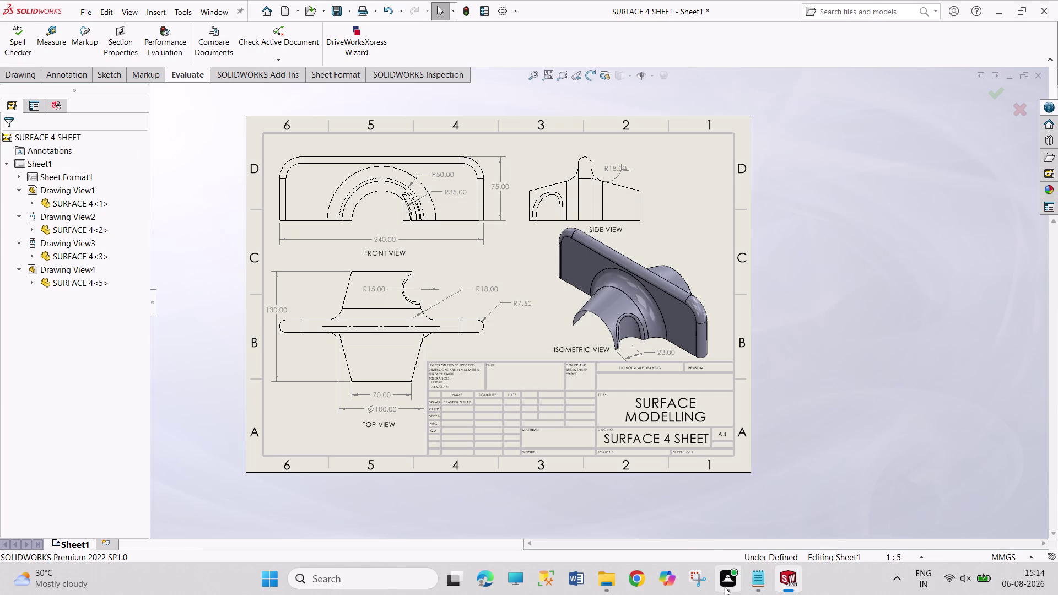